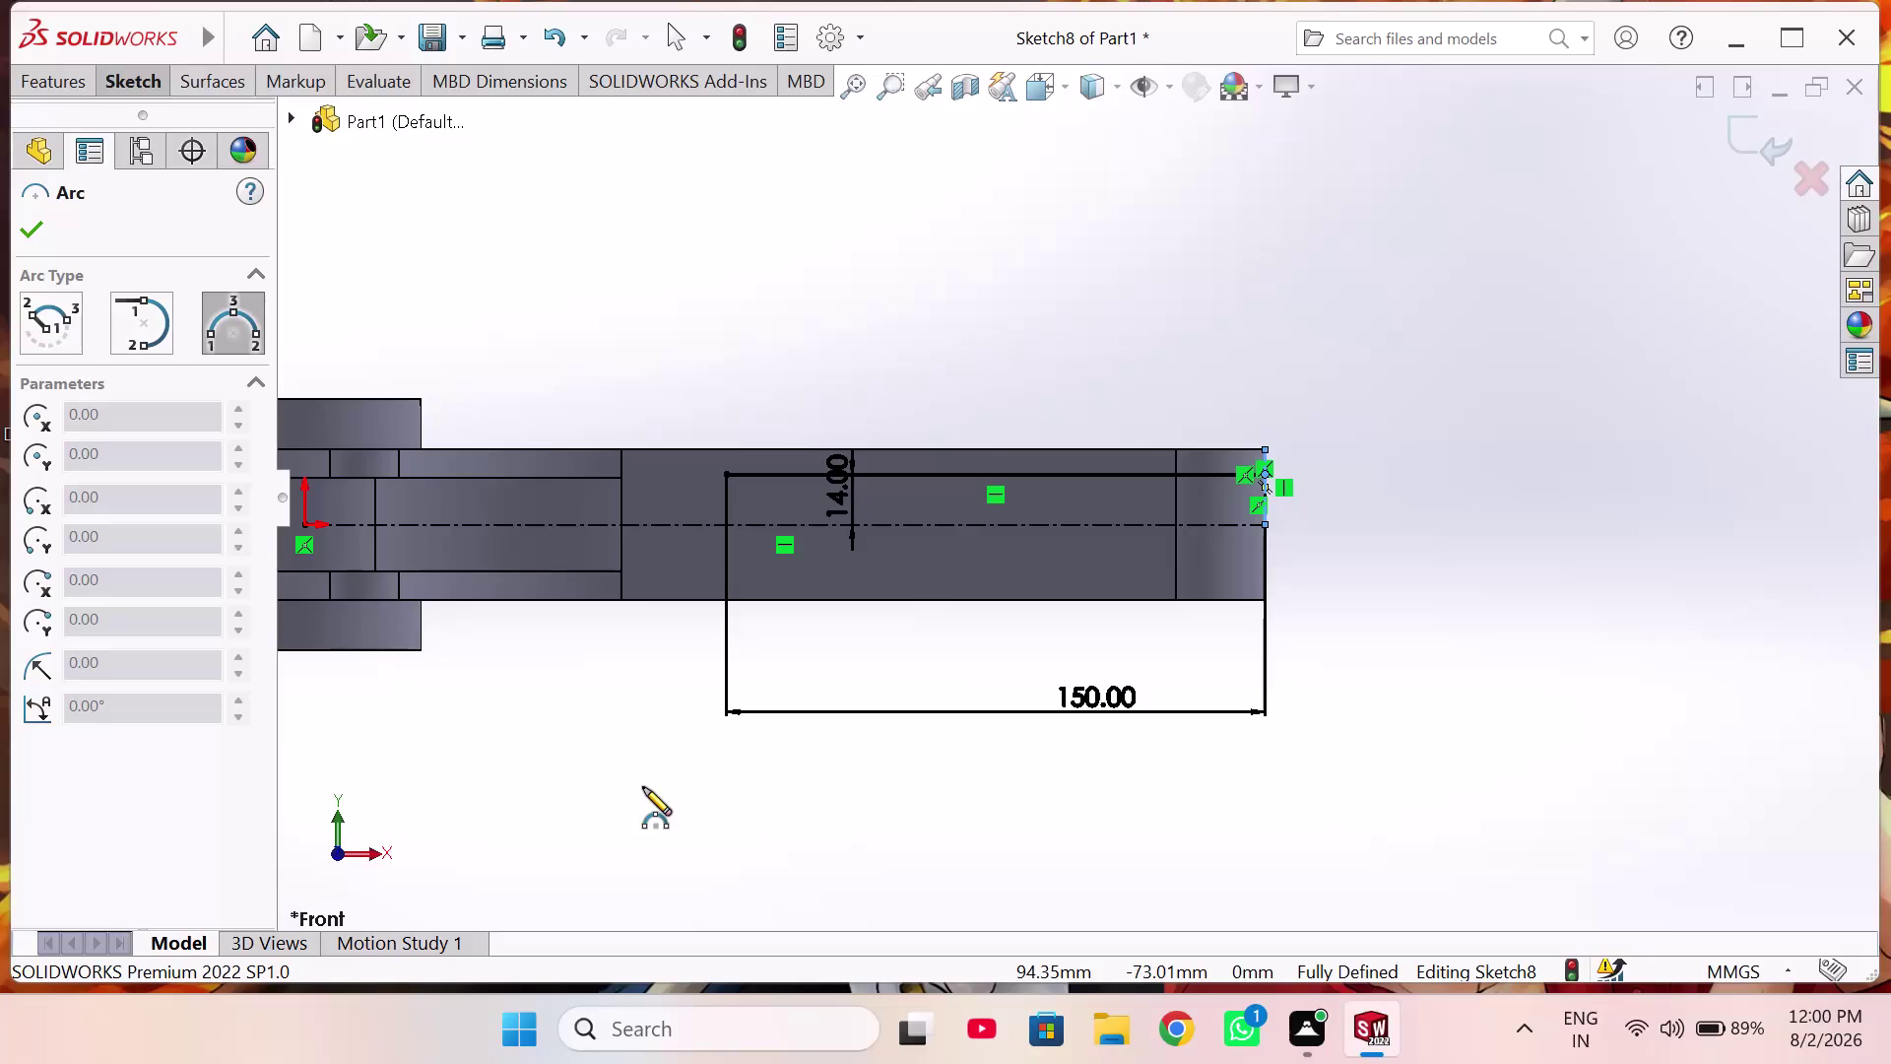
Exit the arc command on Sketch8 and show the Sketch CommandManager.
click(1394, 400)
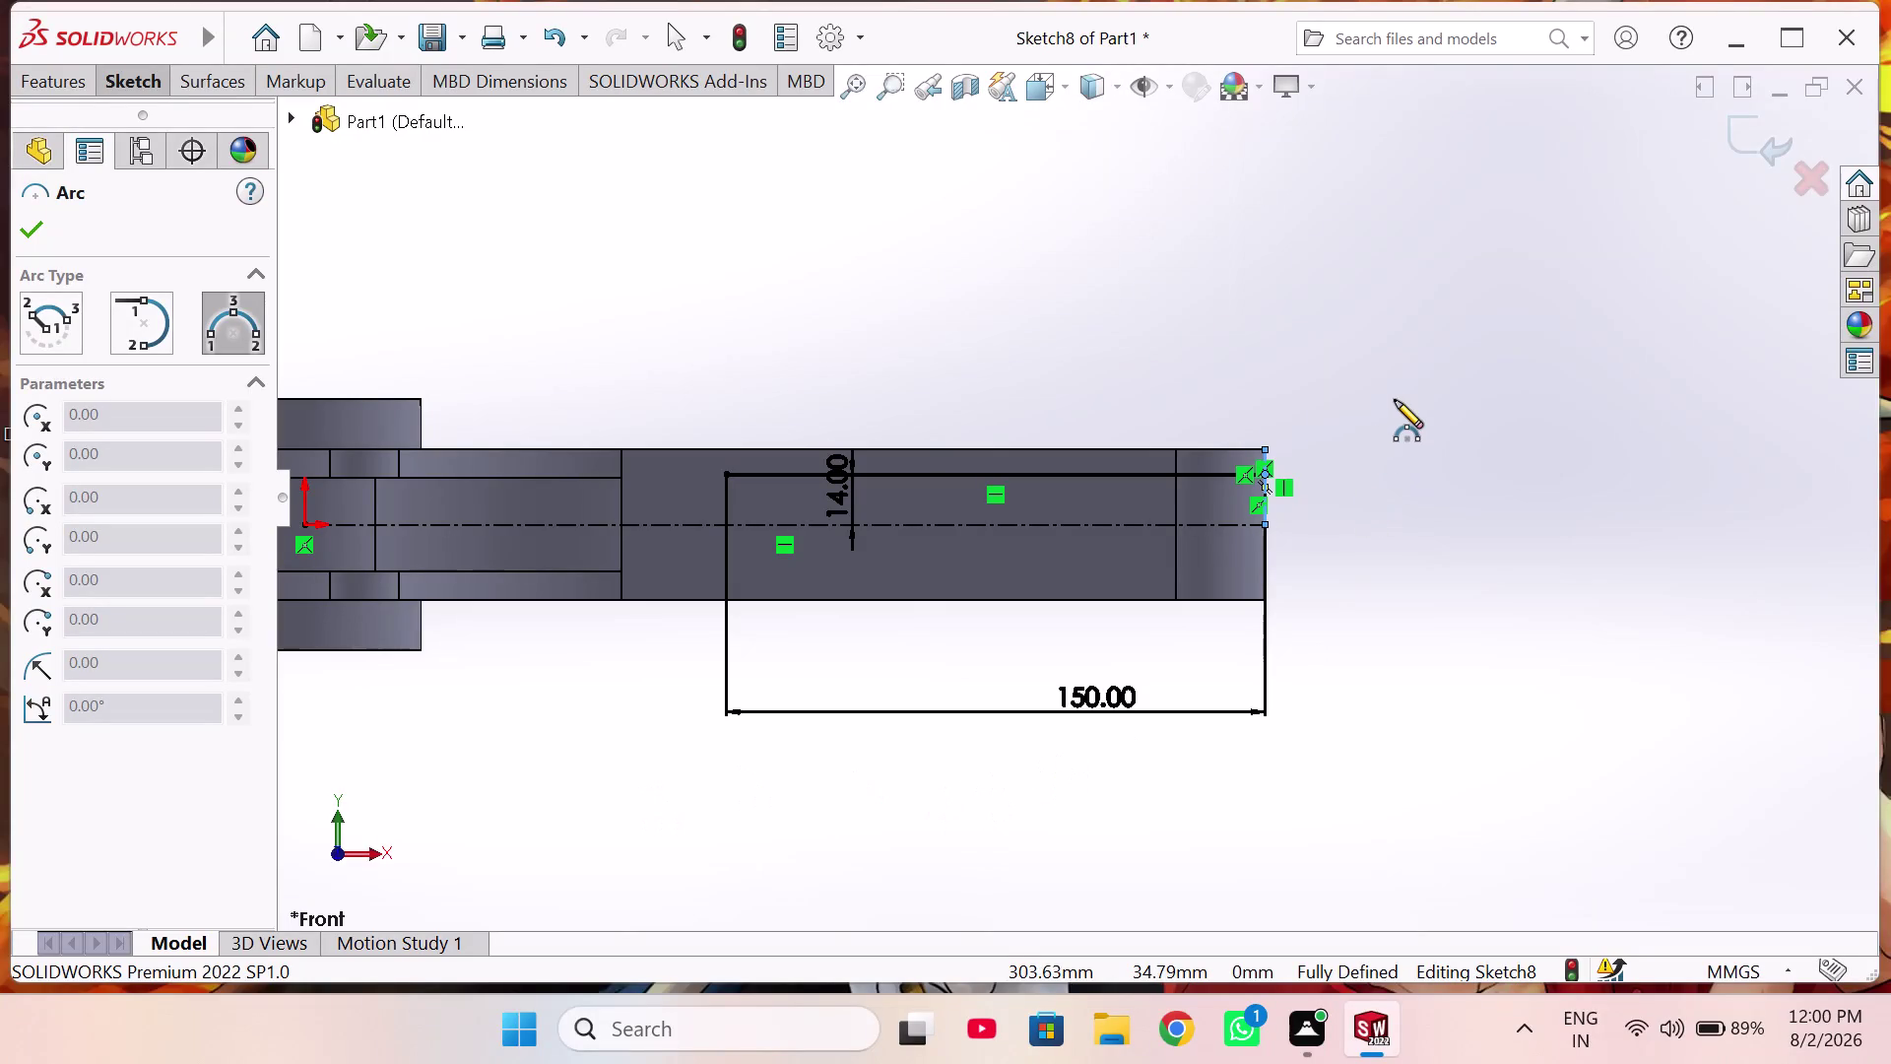
key(Escape)
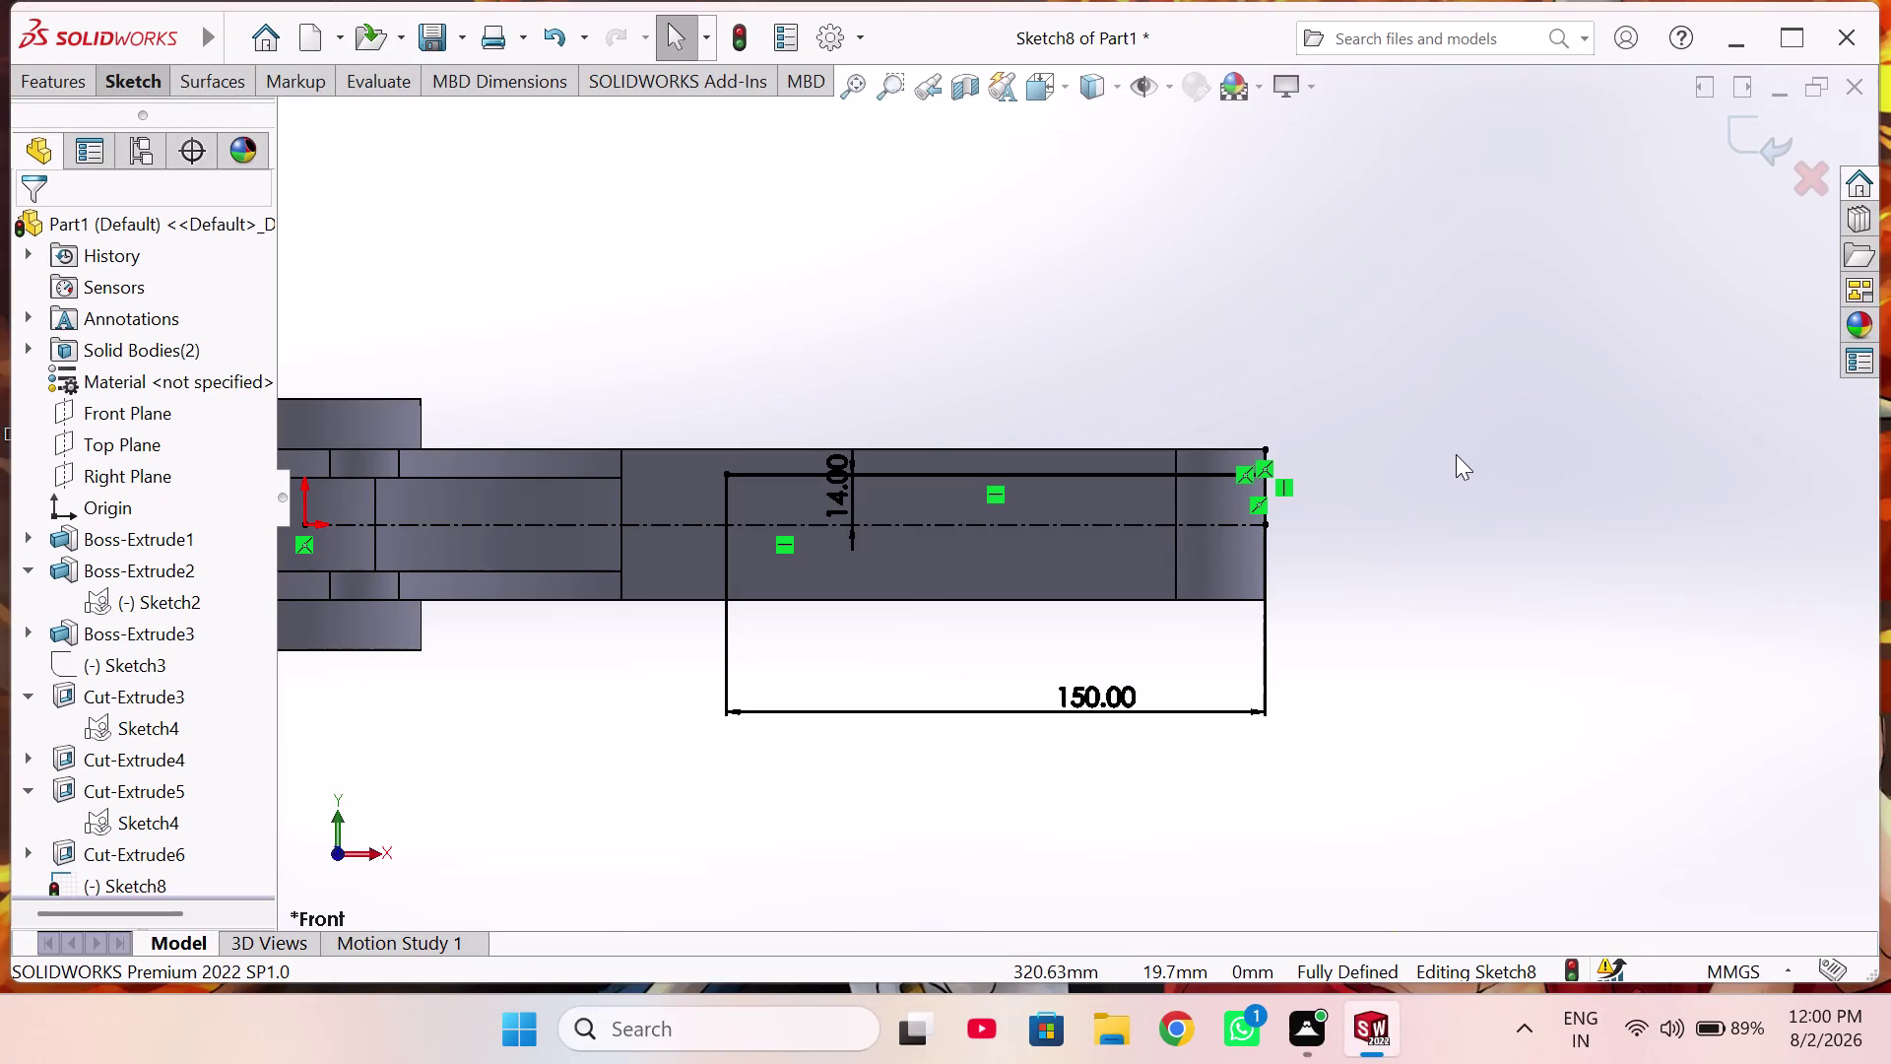
drag(1429, 474, 1503, 474)
drag(1504, 474, 1708, 724)
drag(1741, 560, 1482, 776)
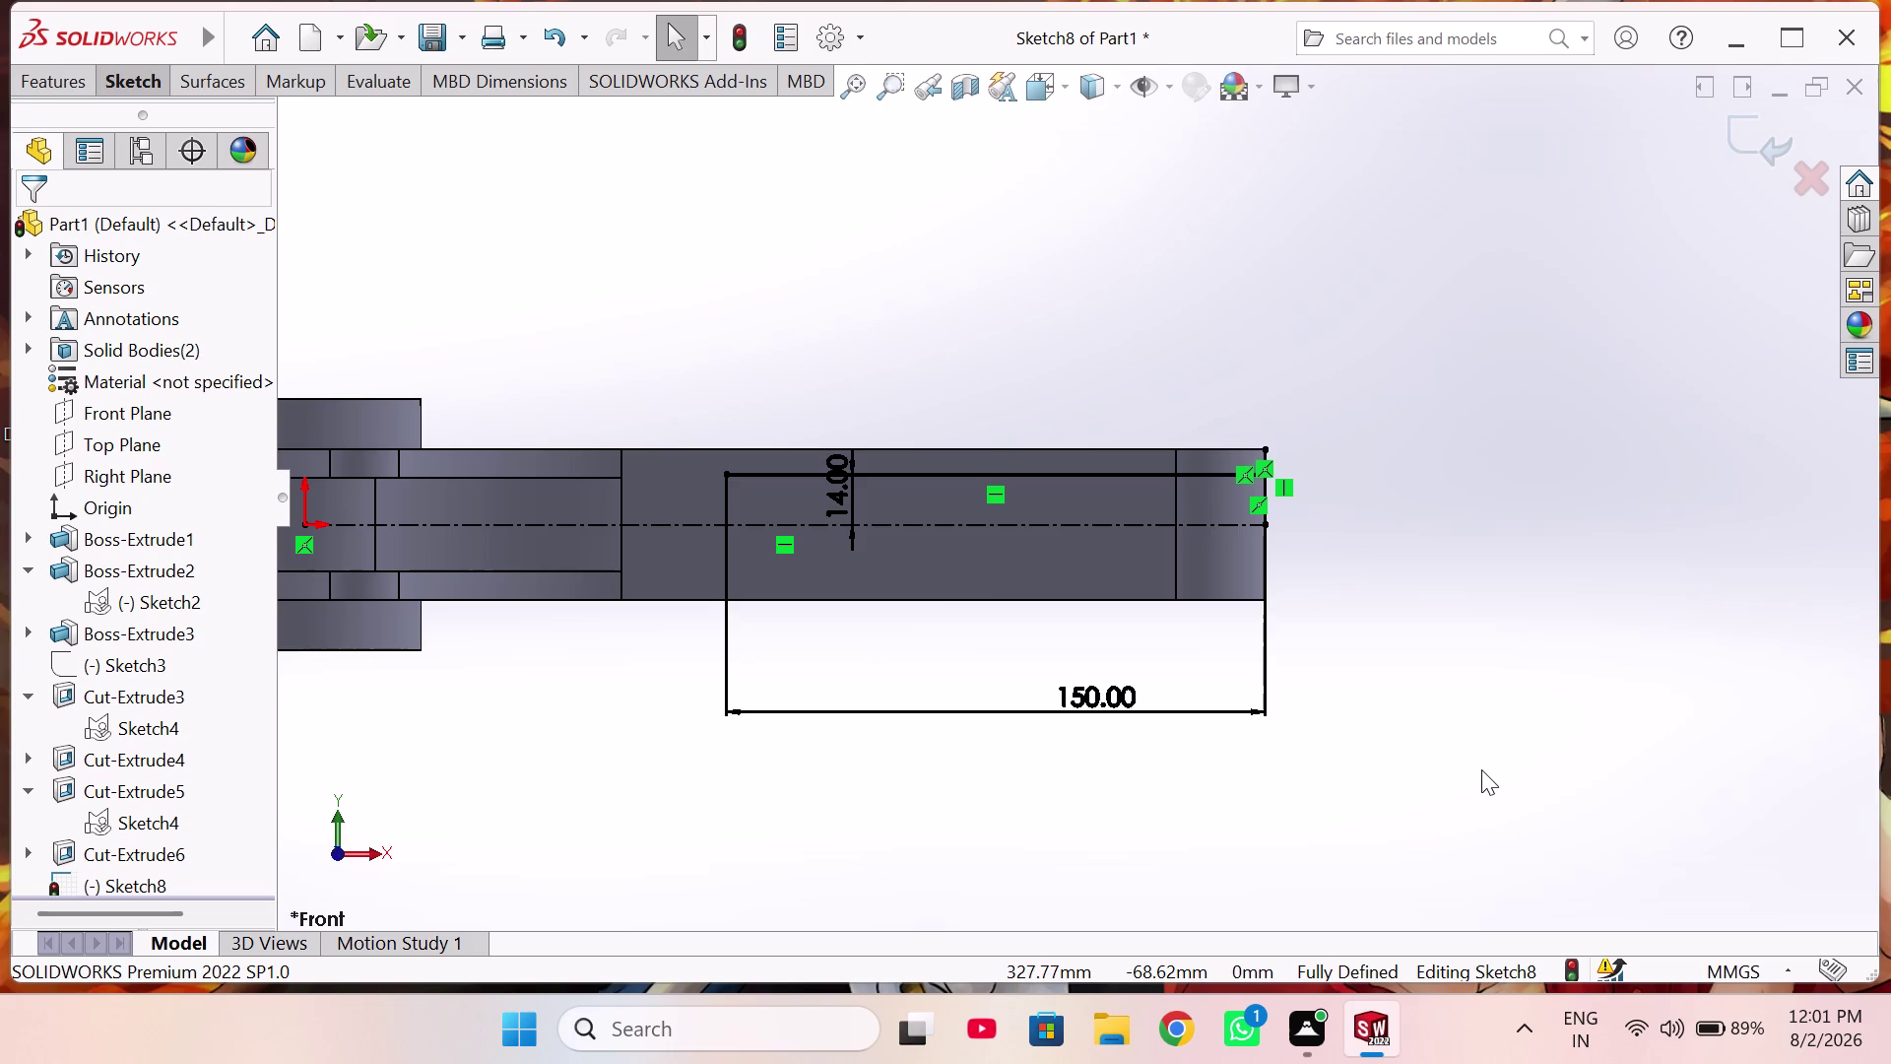
click(1362, 415)
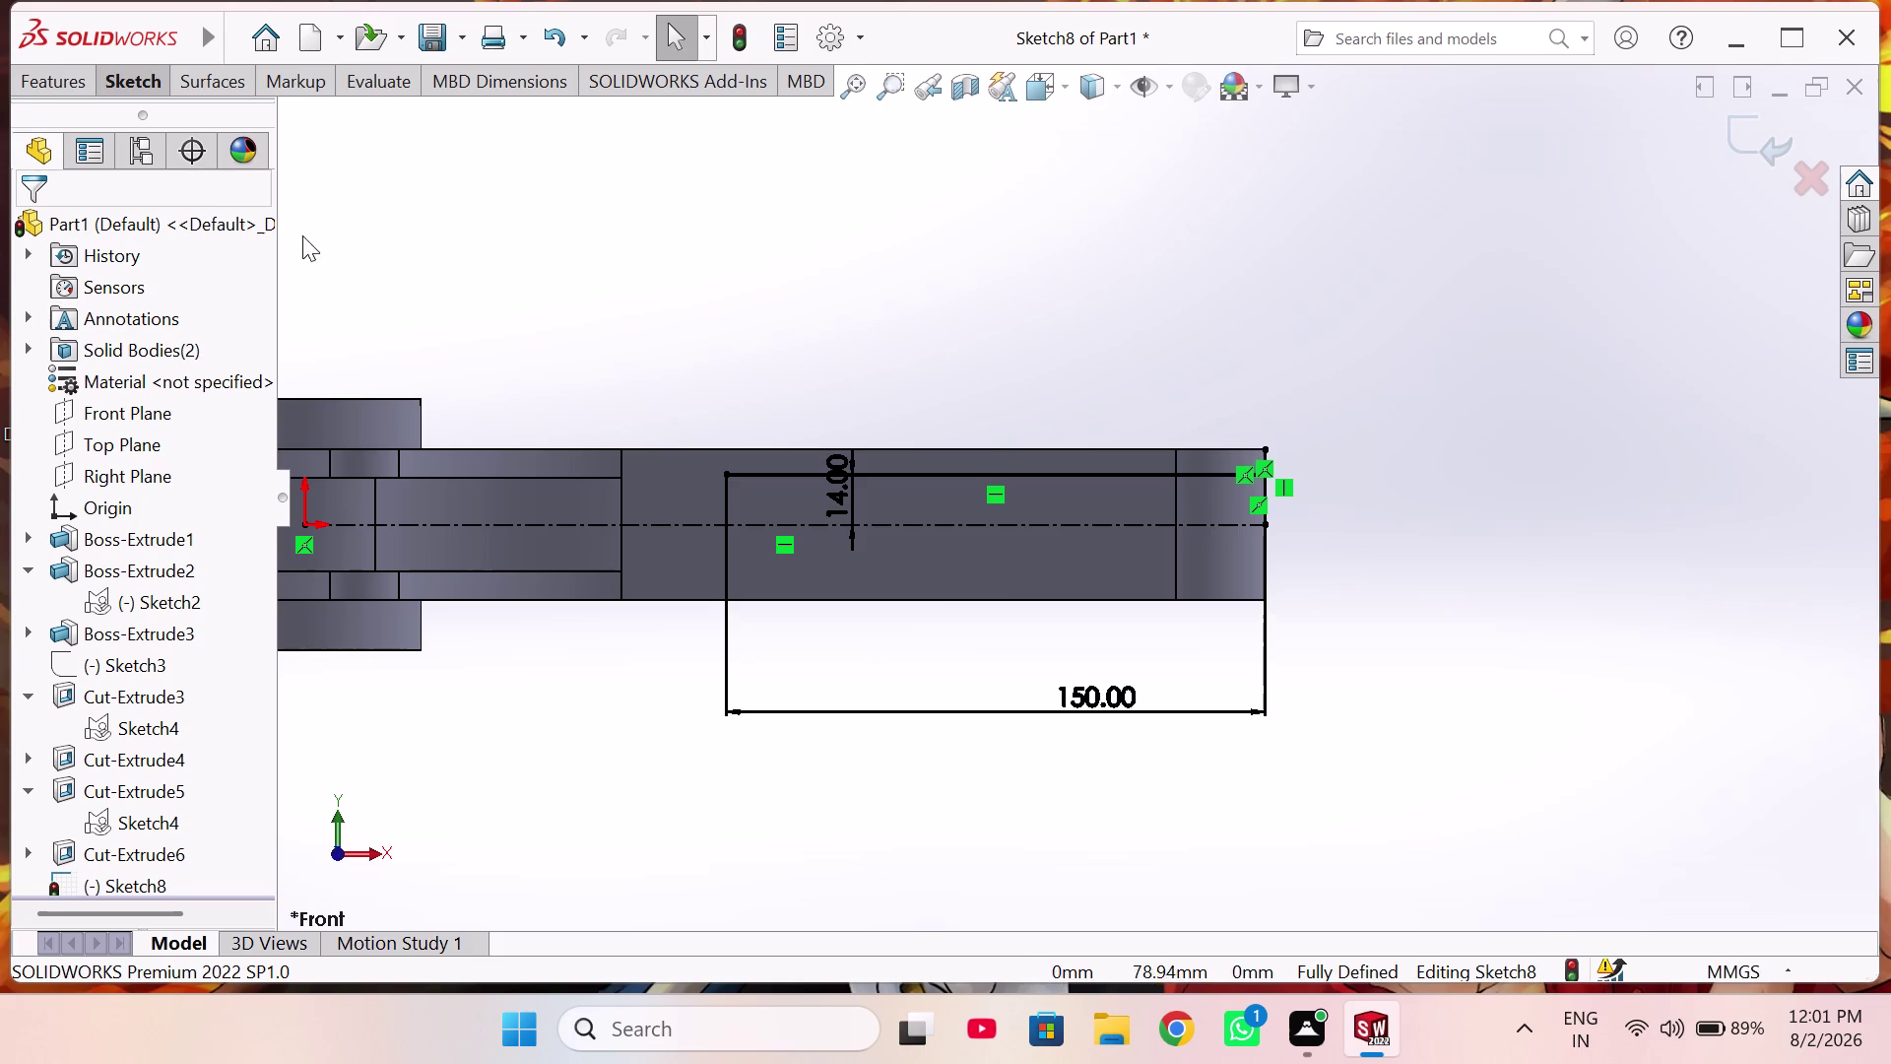
click(147, 78)
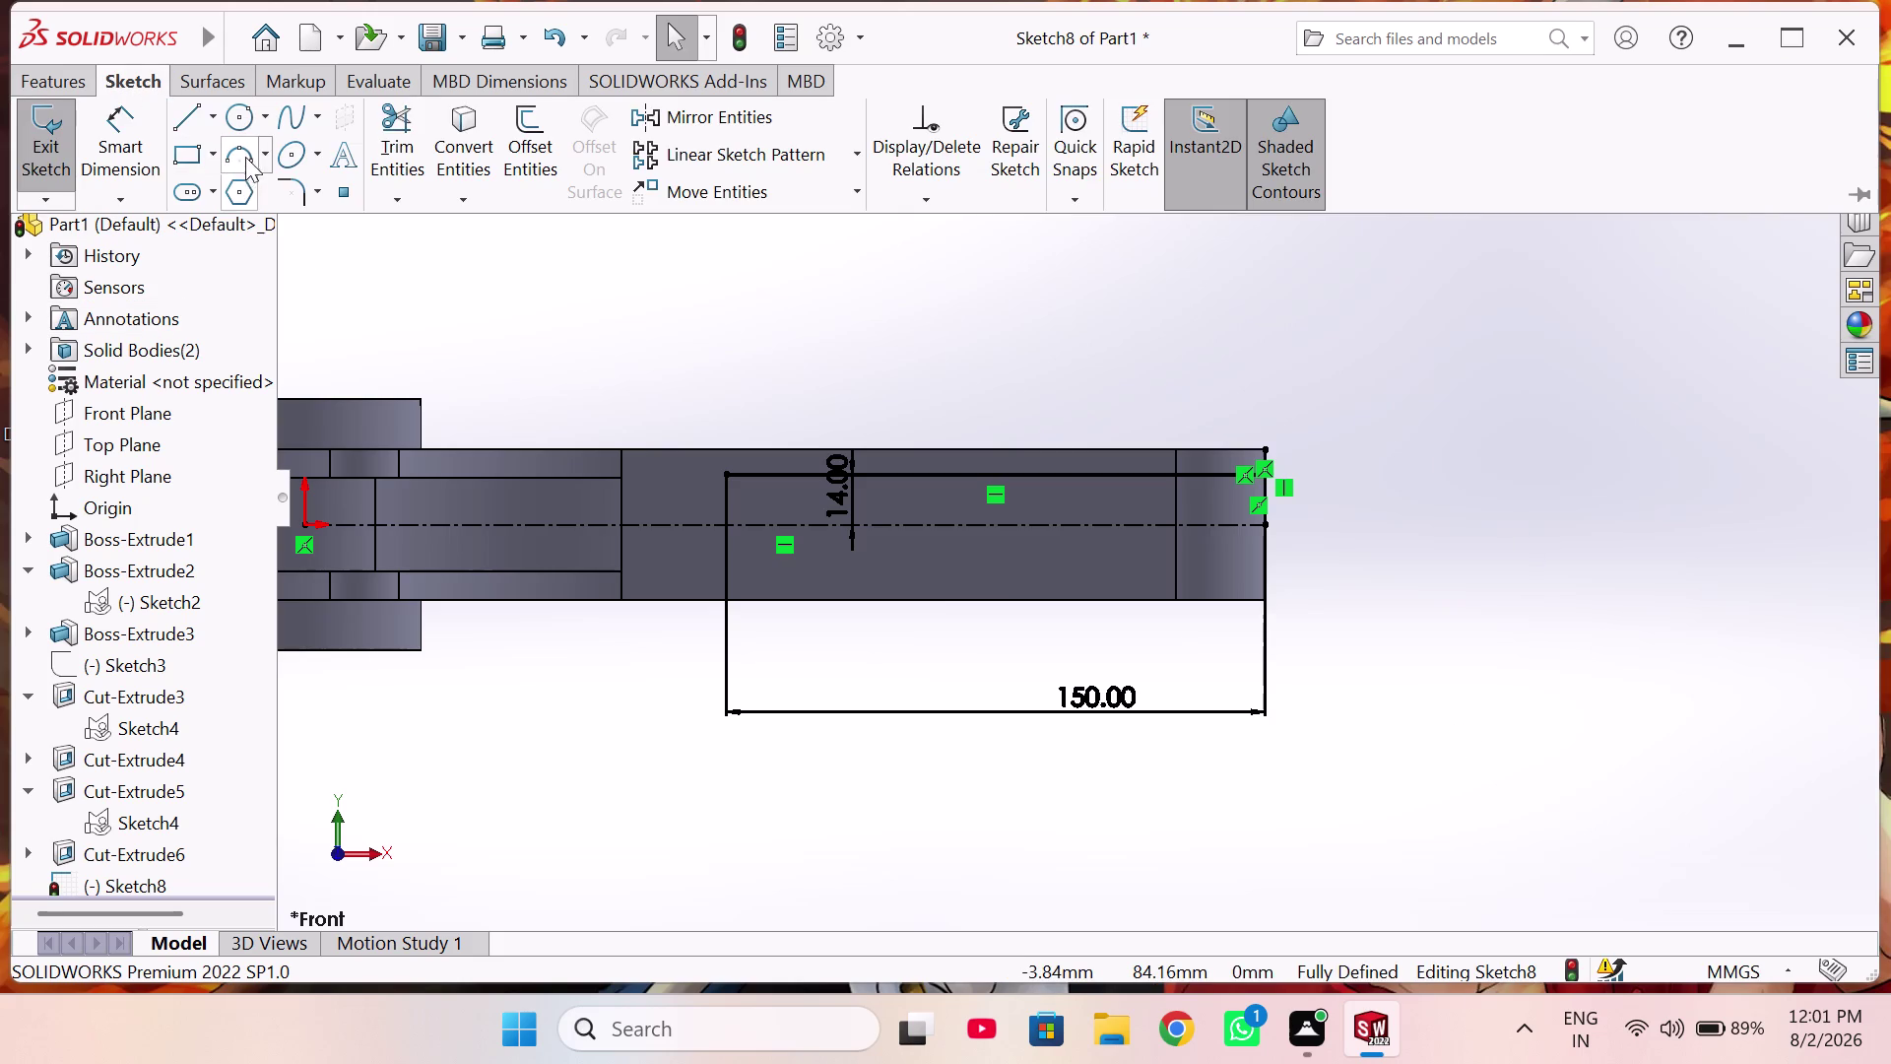
Draw a three-point arc from the shaft's step corner to the smaller section's top line.
click(239, 152)
scroll(down, 3)
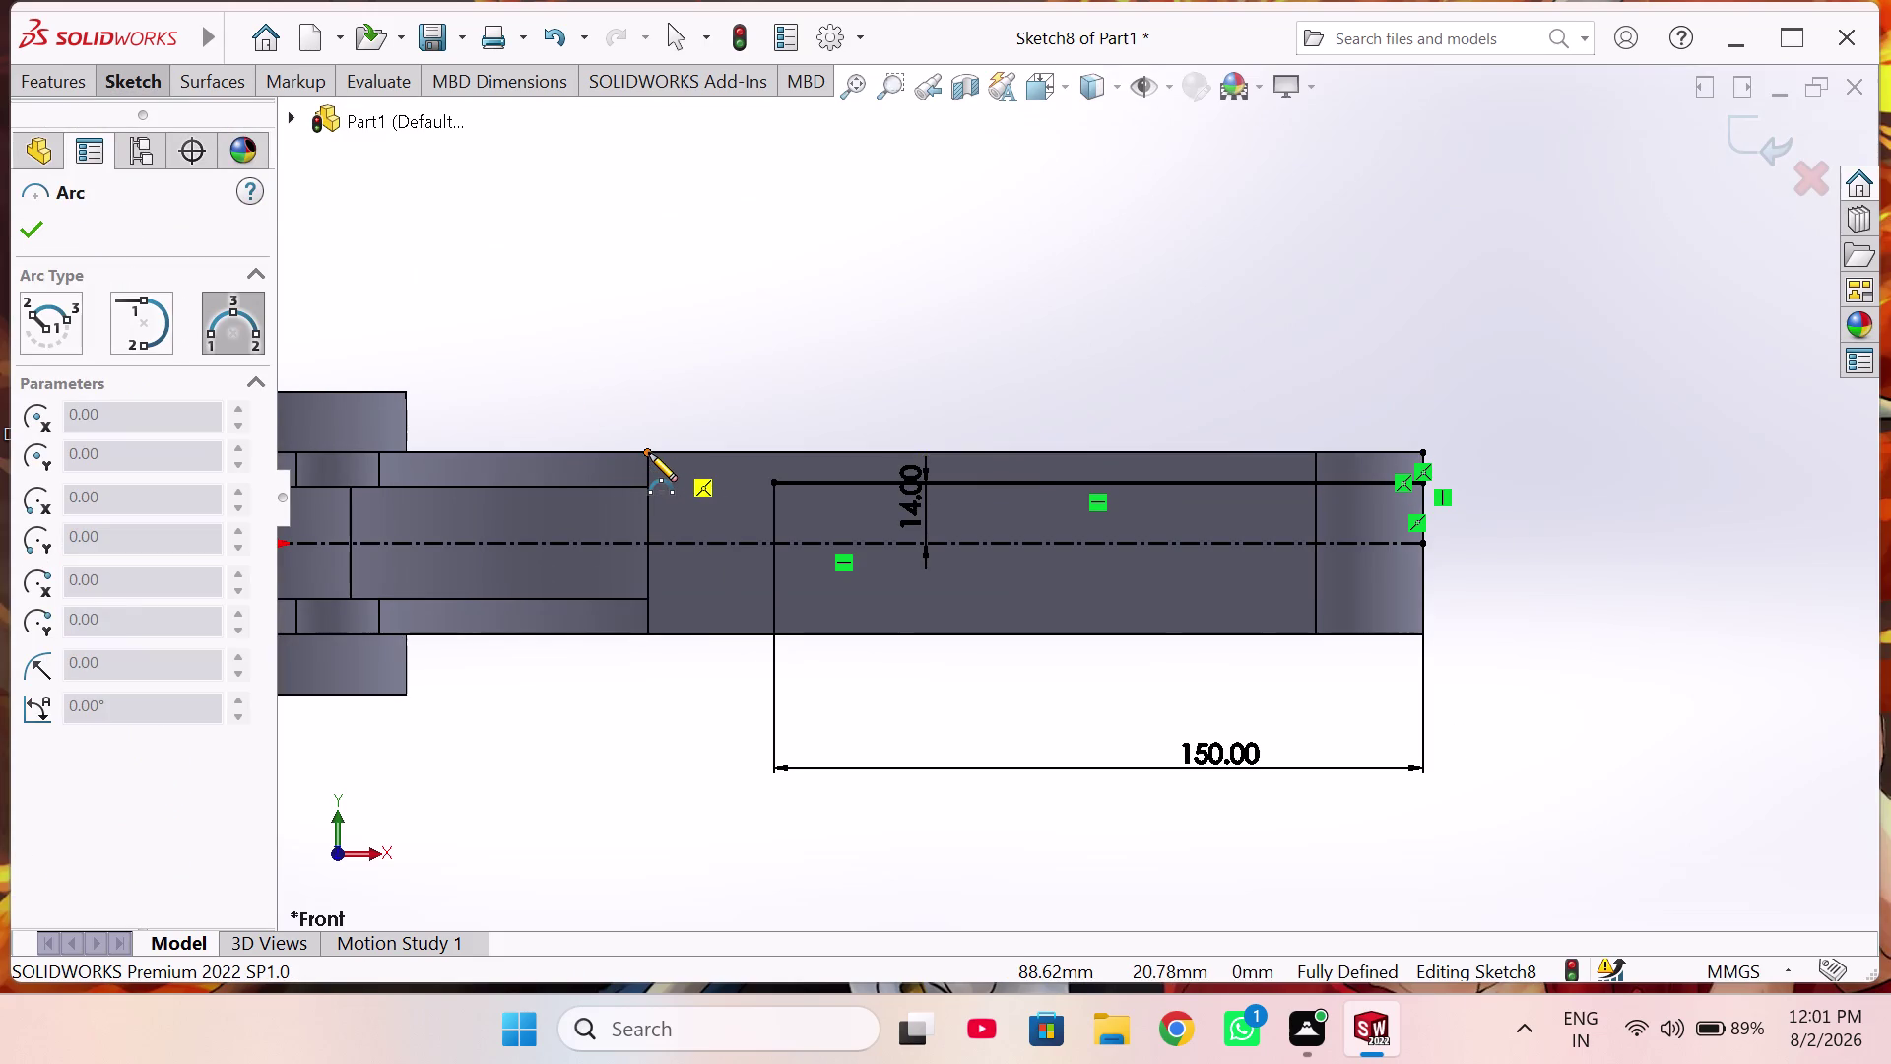
click(649, 455)
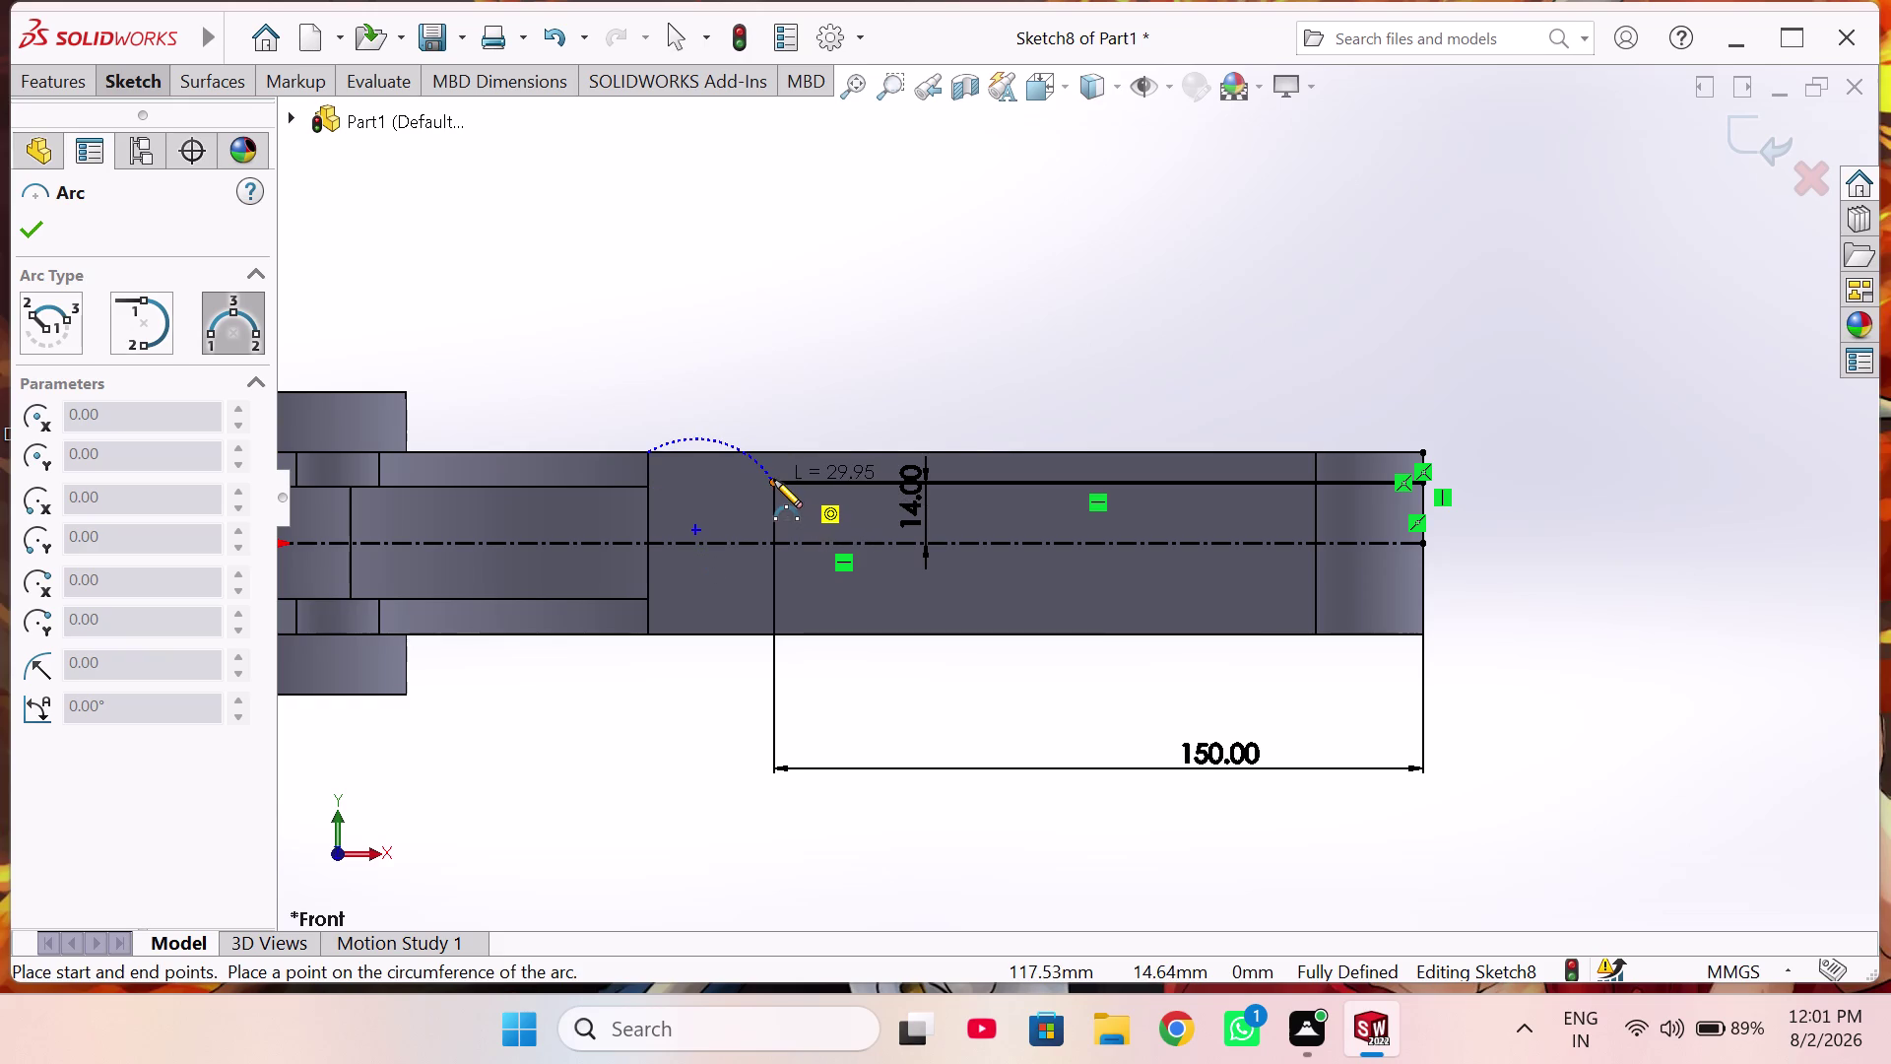
click(774, 480)
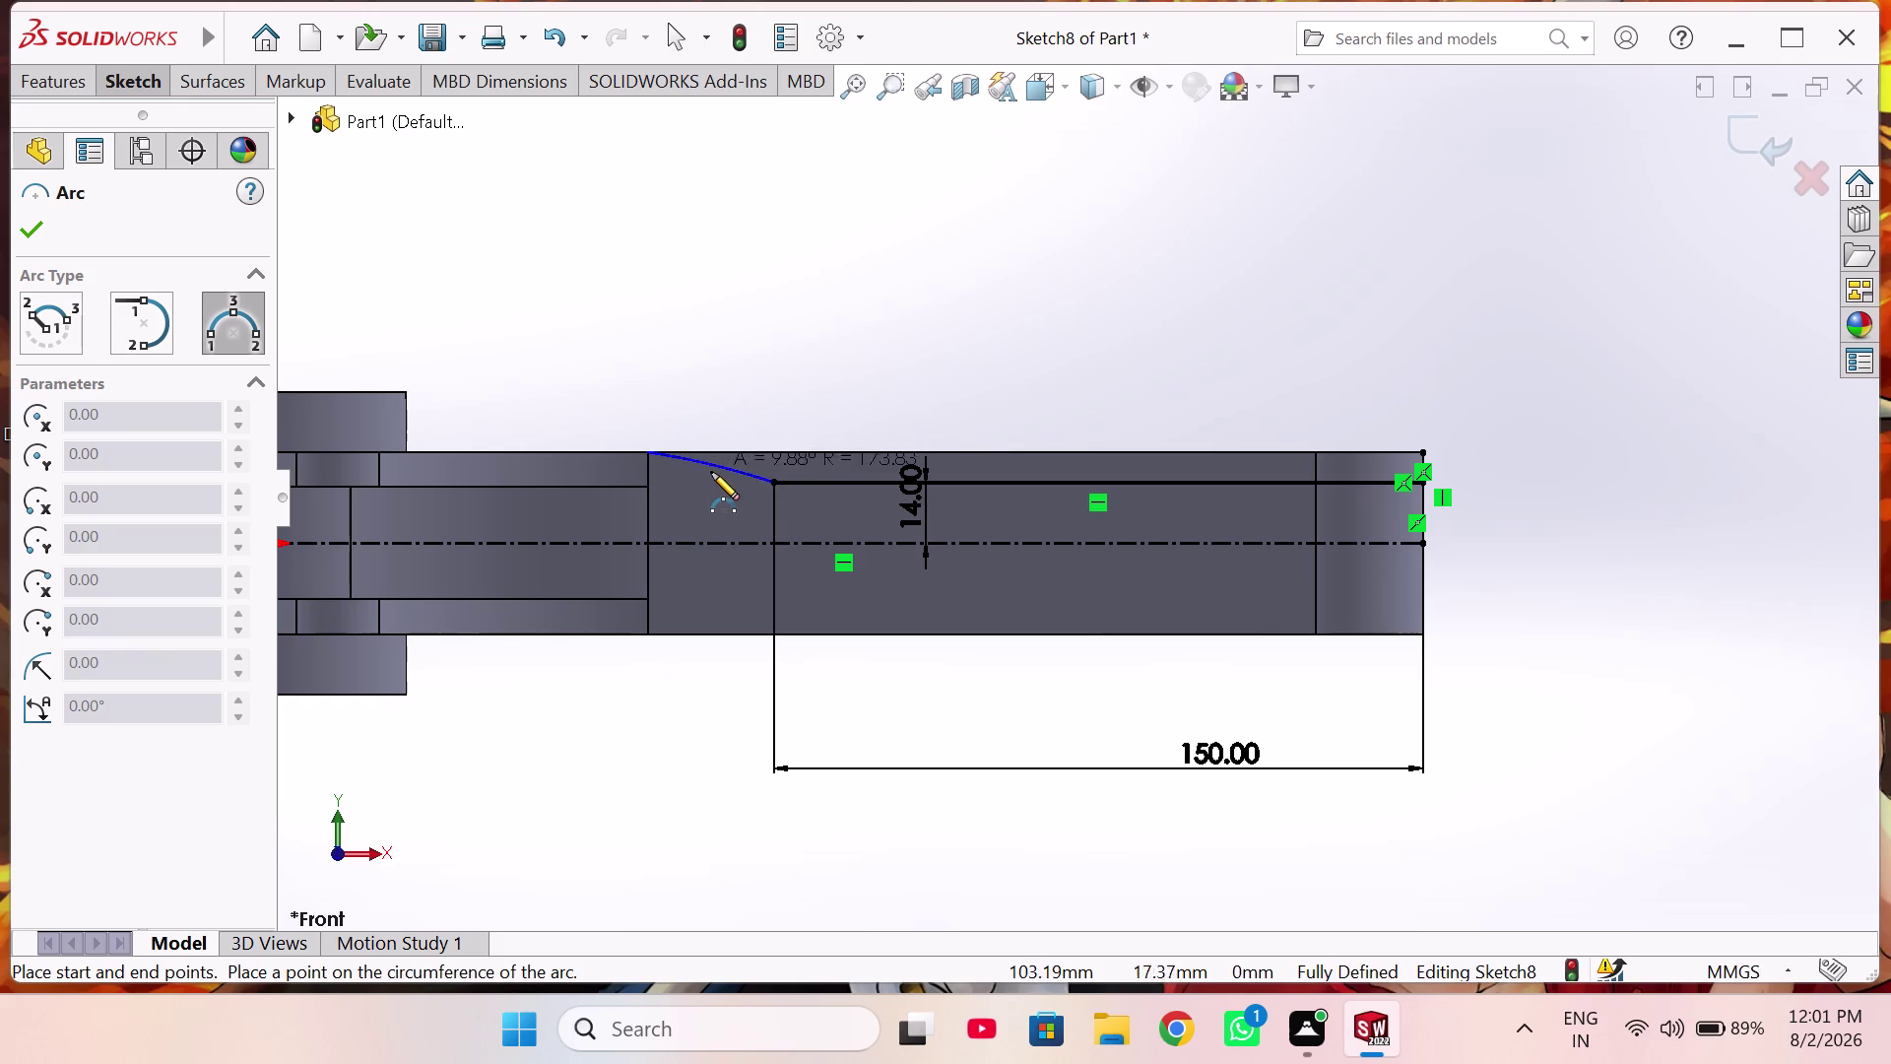
click(708, 477)
right_drag(788, 384, 789, 233)
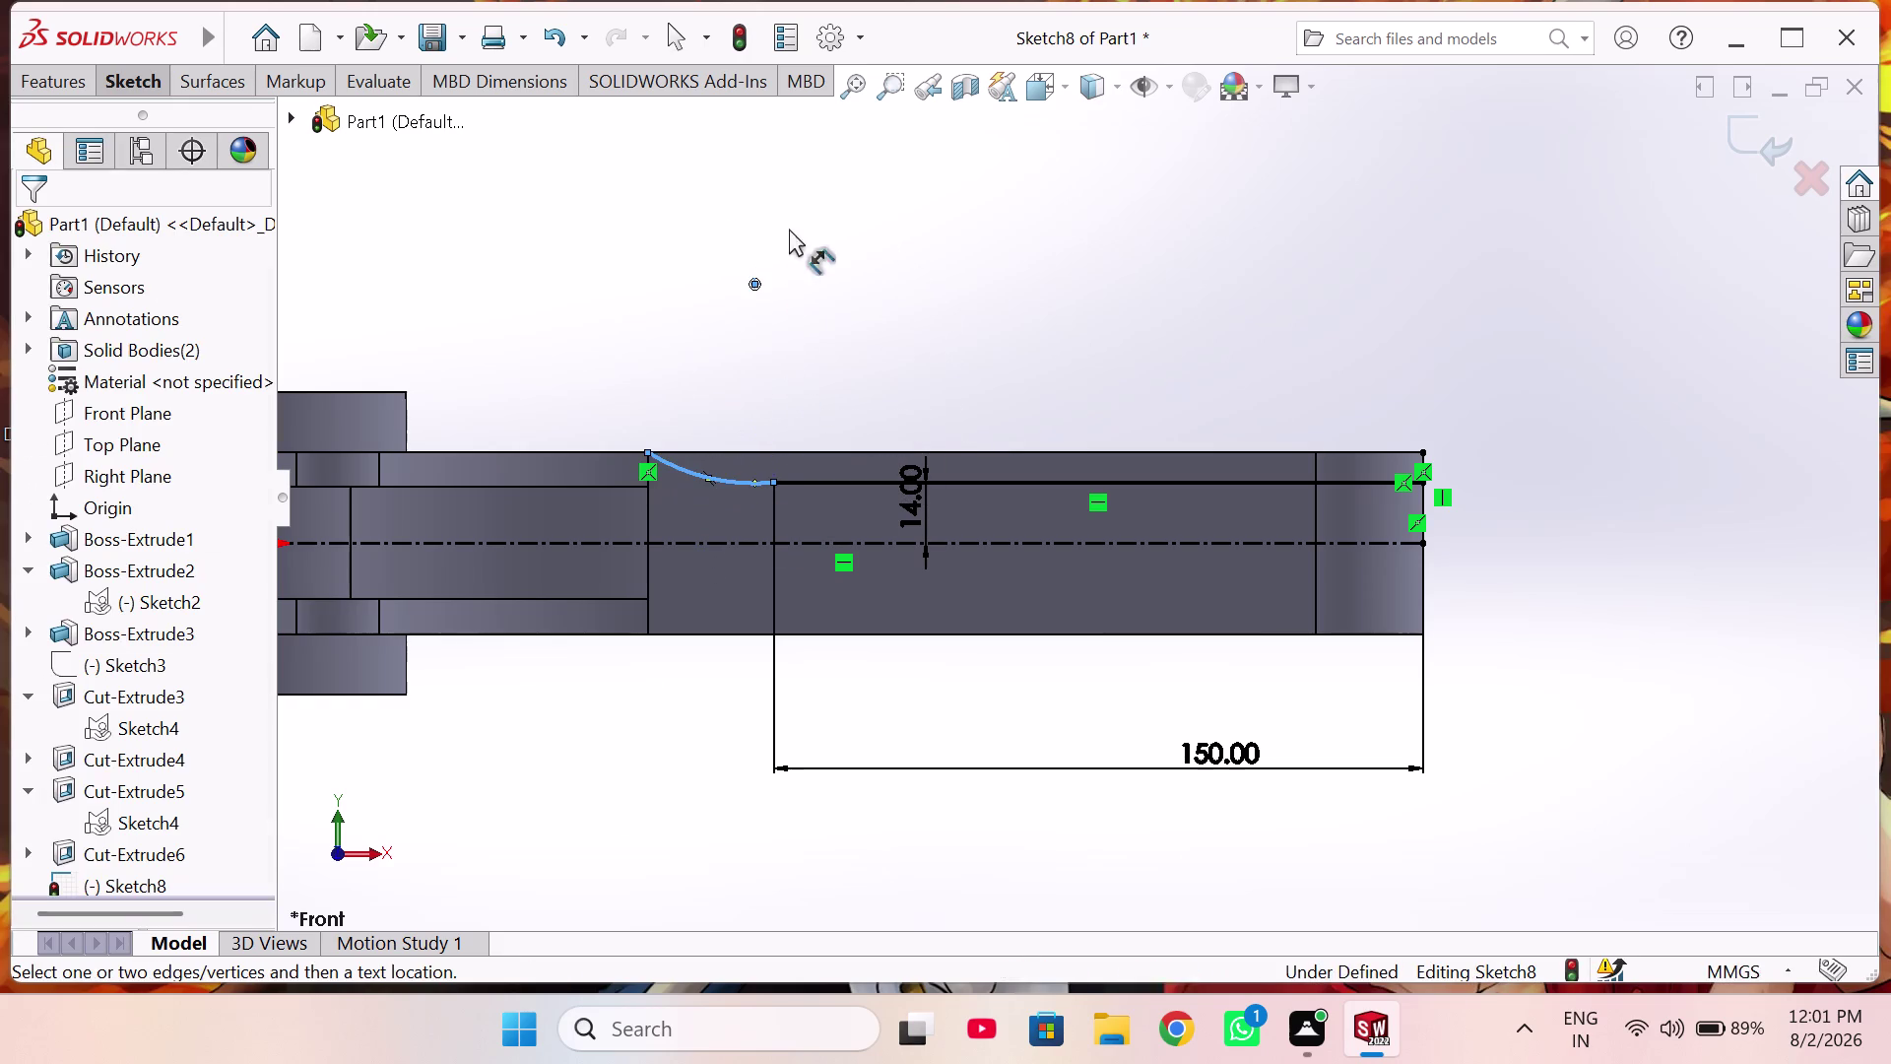
right_drag(789, 233, 788, 225)
Dimension the new arc's radius, correcting the entry from 100 to 78 mm.
click(694, 473)
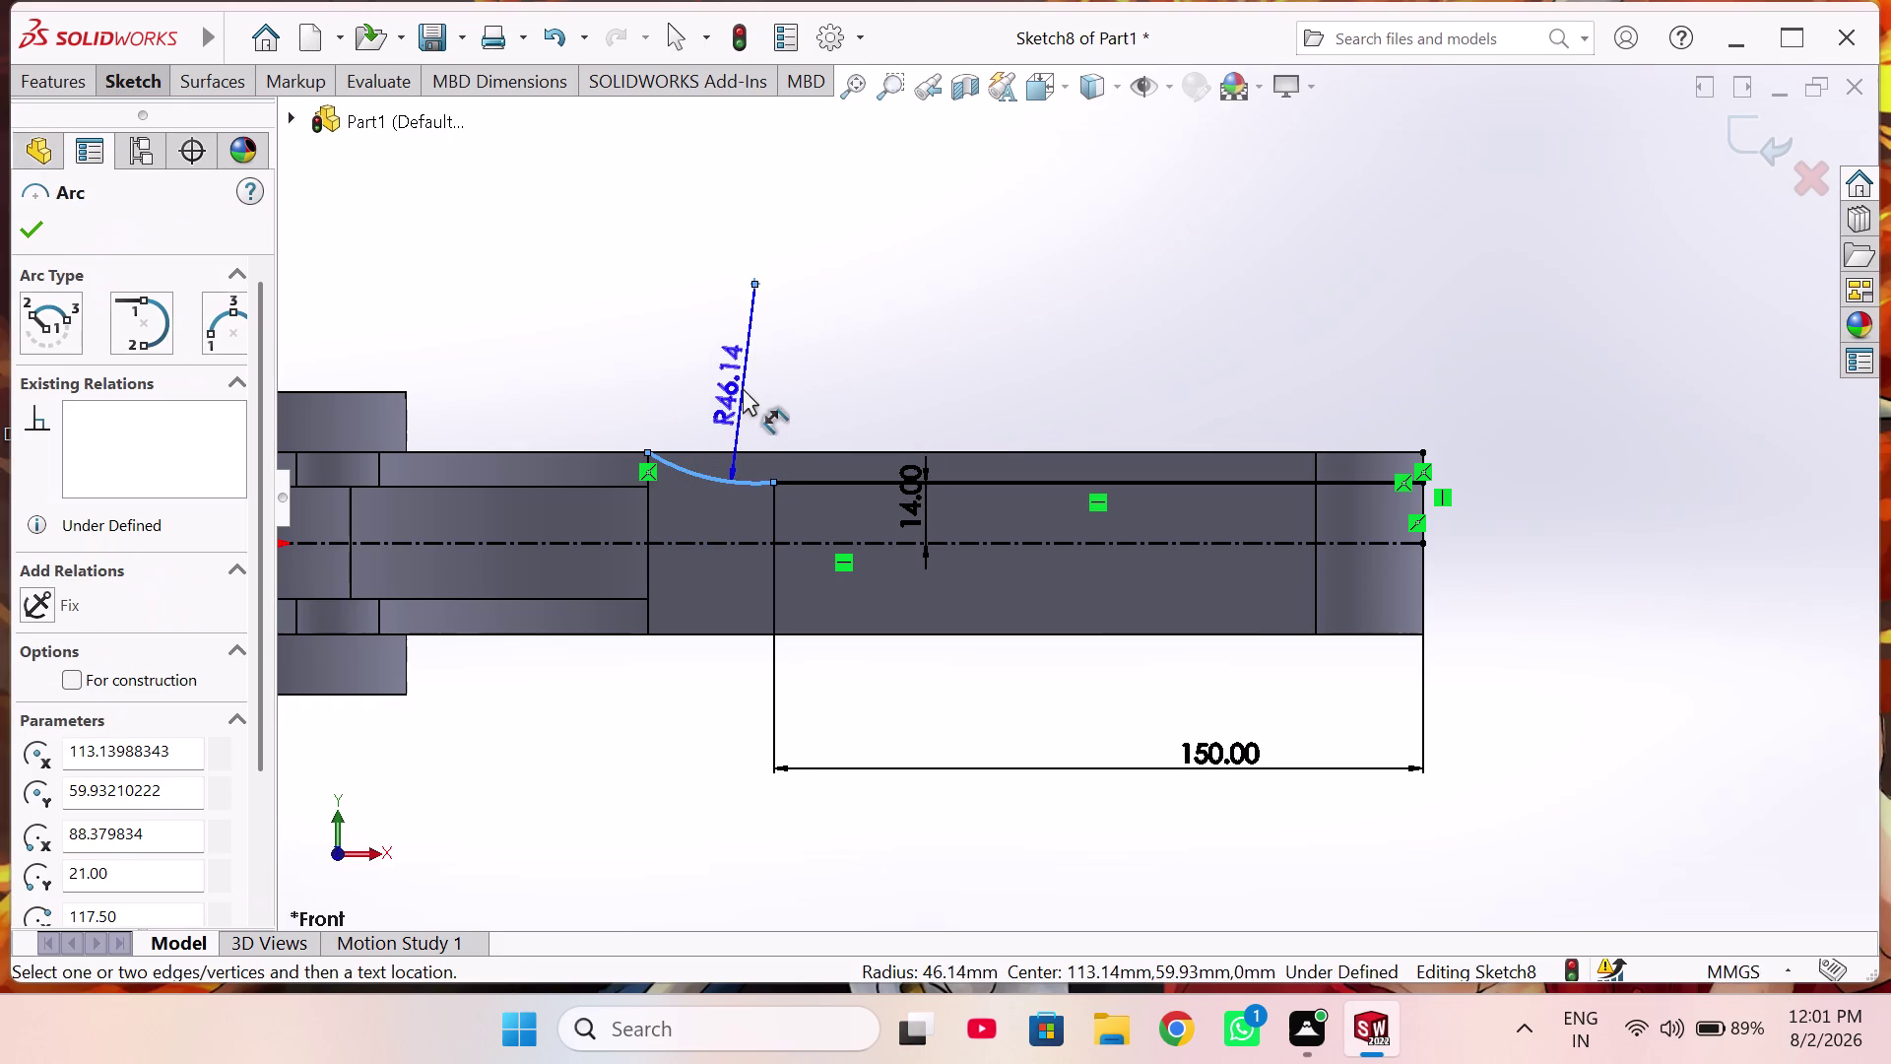
click(733, 389)
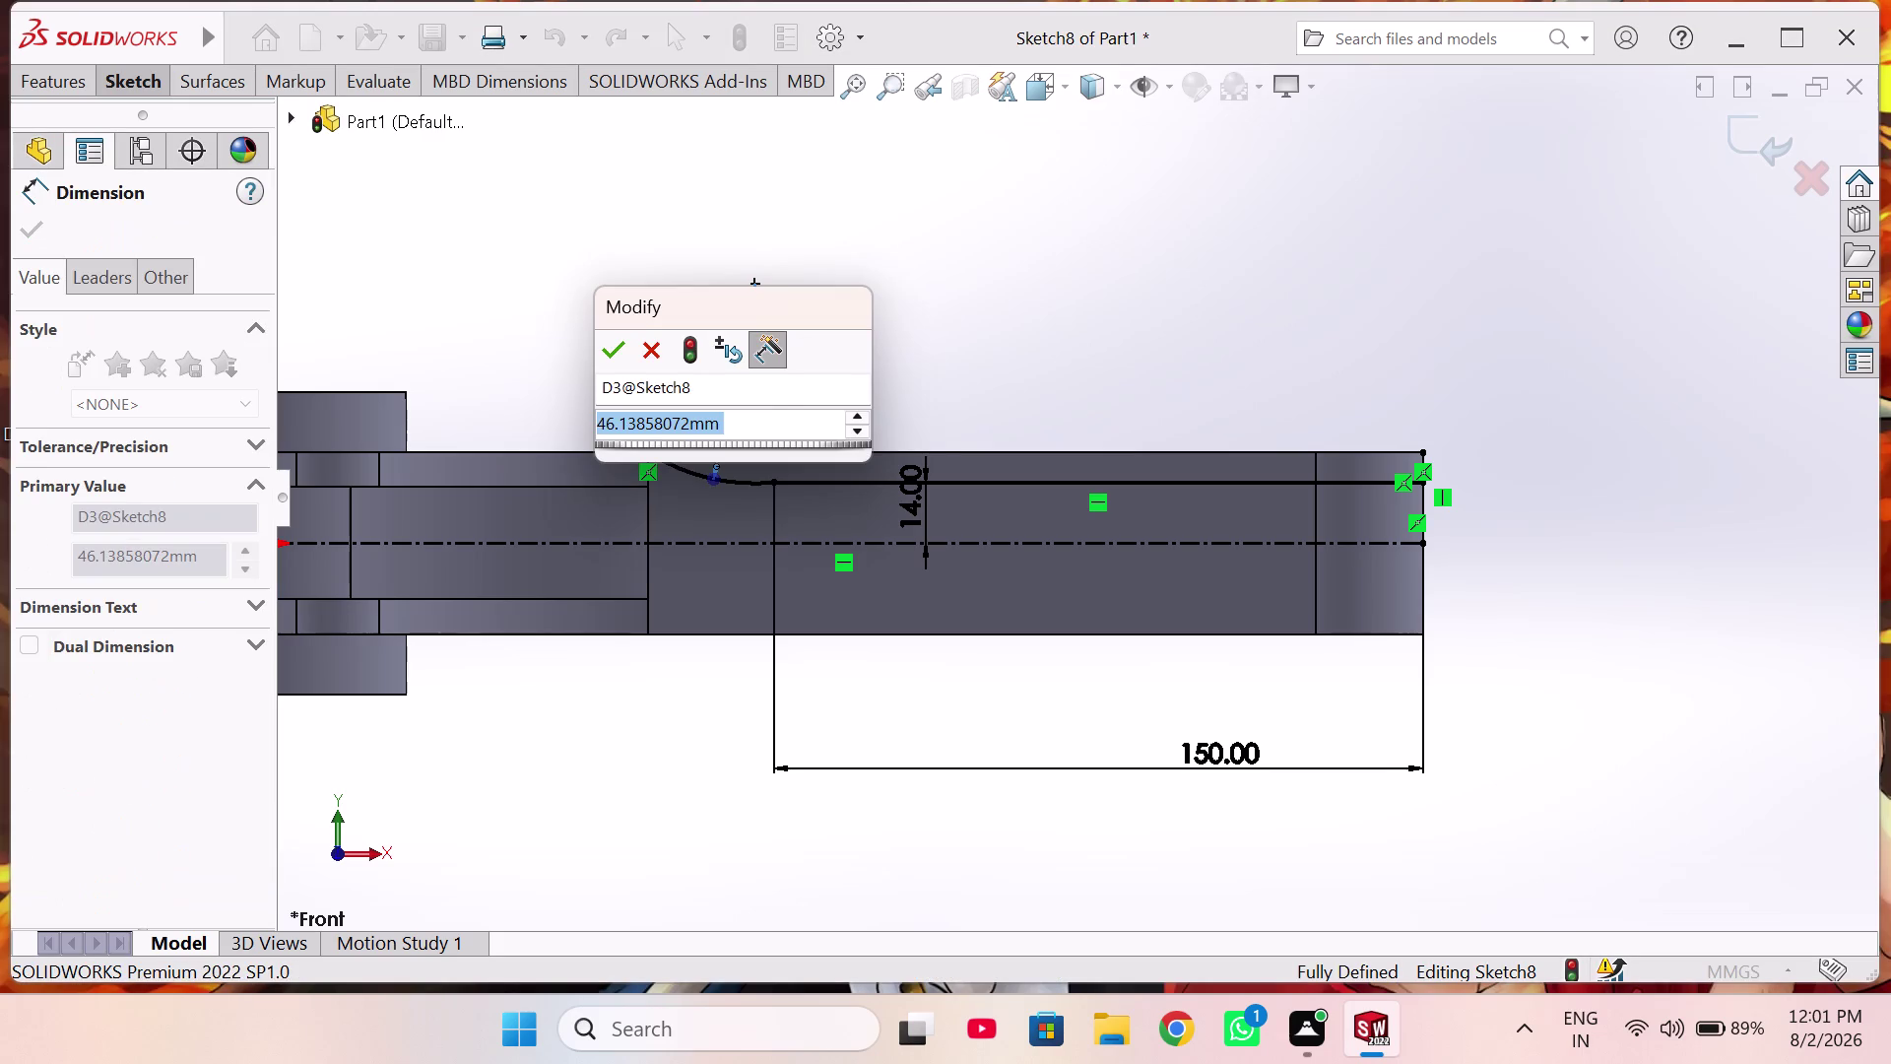
text(100)
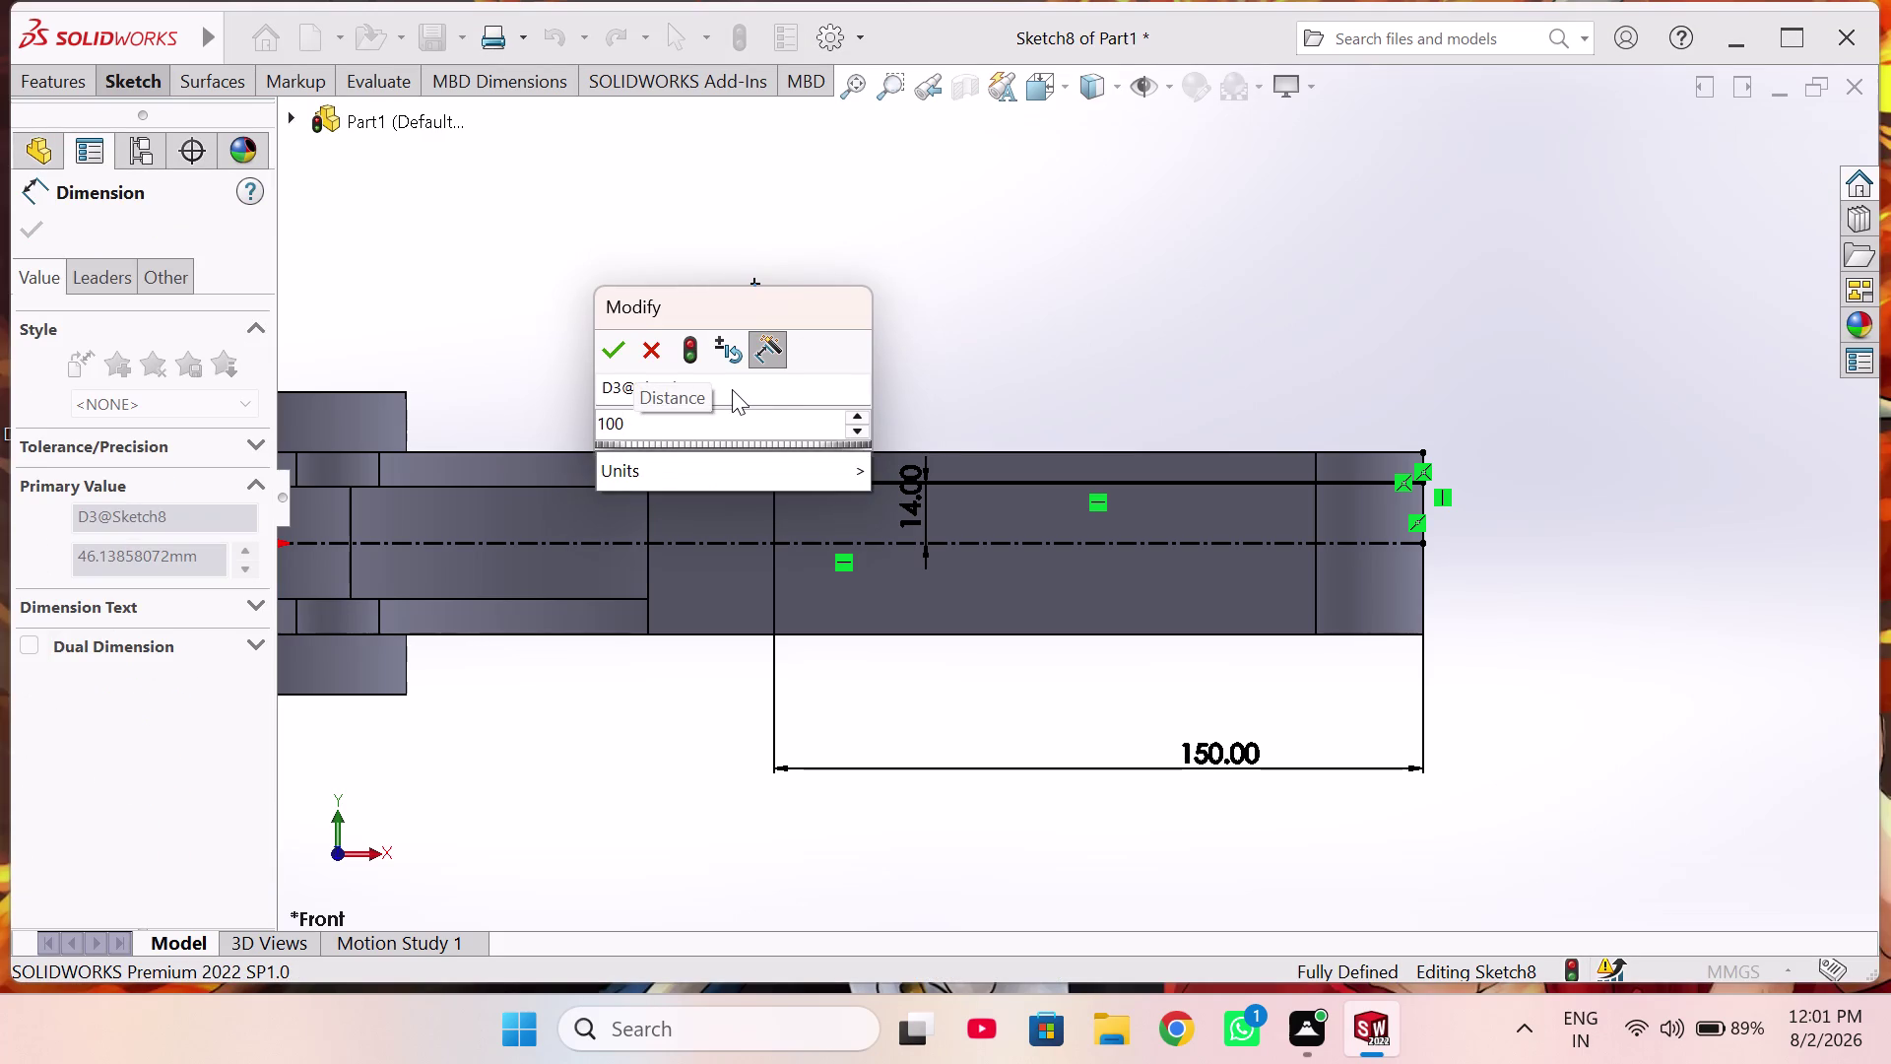